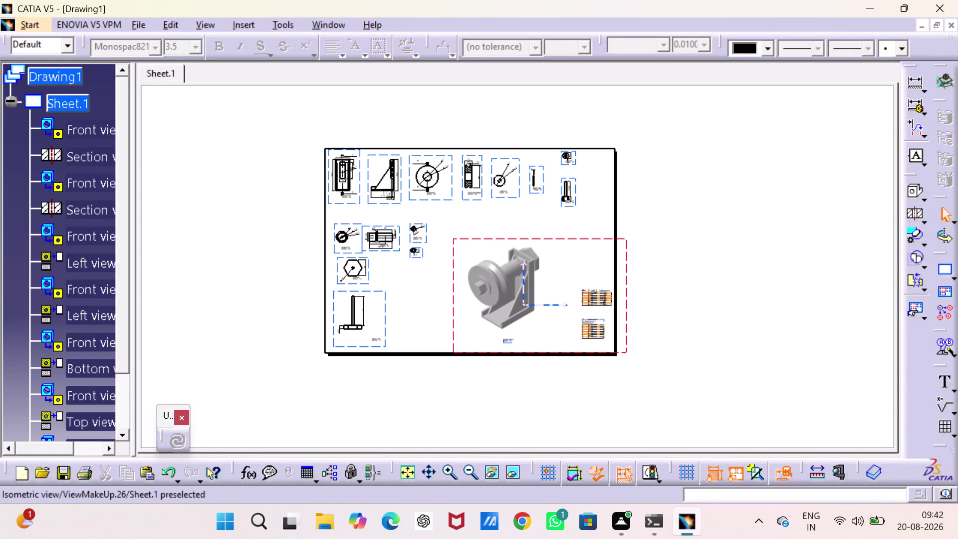
Drag the isometric view and its tables left until they sit inside the sheet border.
drag(577, 238, 565, 238)
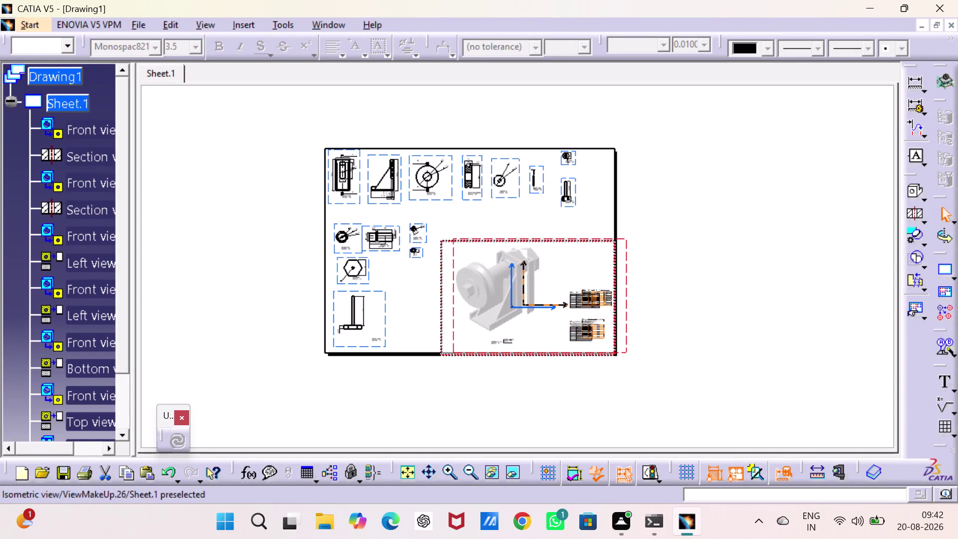
drag(565, 238, 564, 237)
click(735, 272)
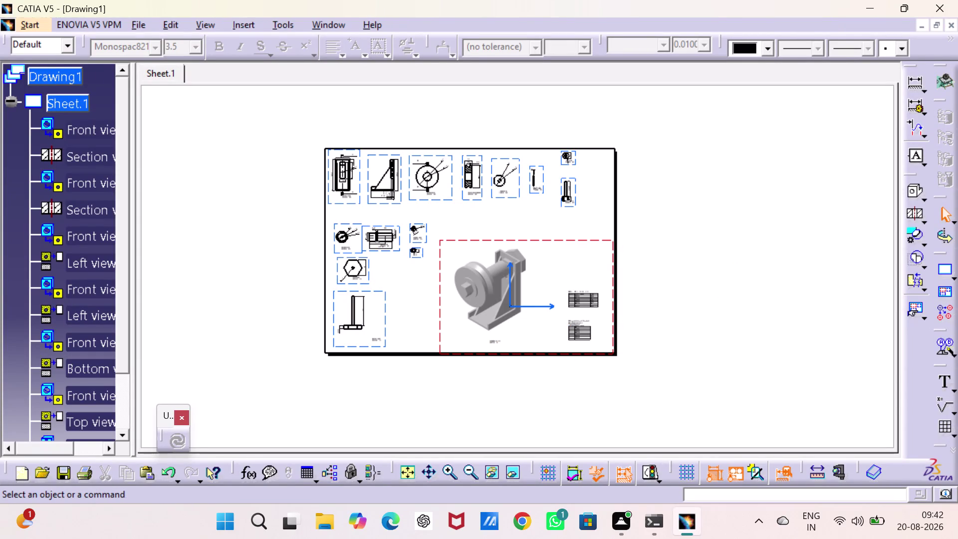